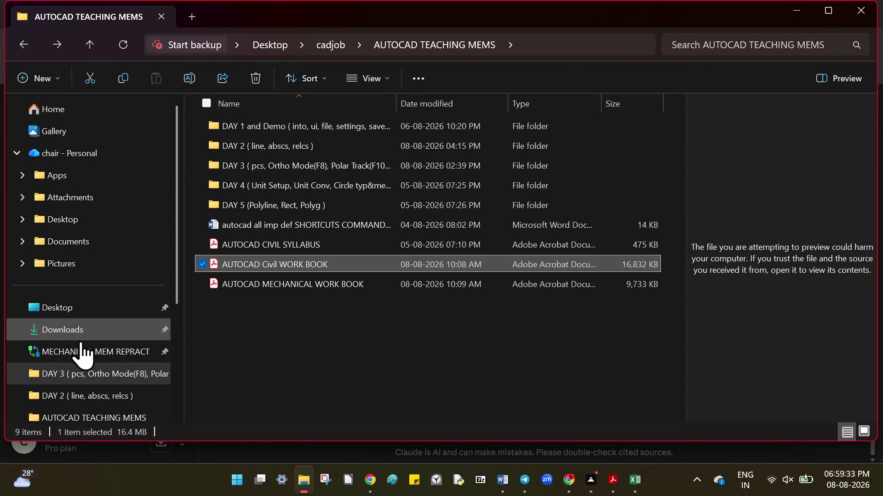
Open the internship2 folder on the Desktop and select the drafts image.
click(73, 308)
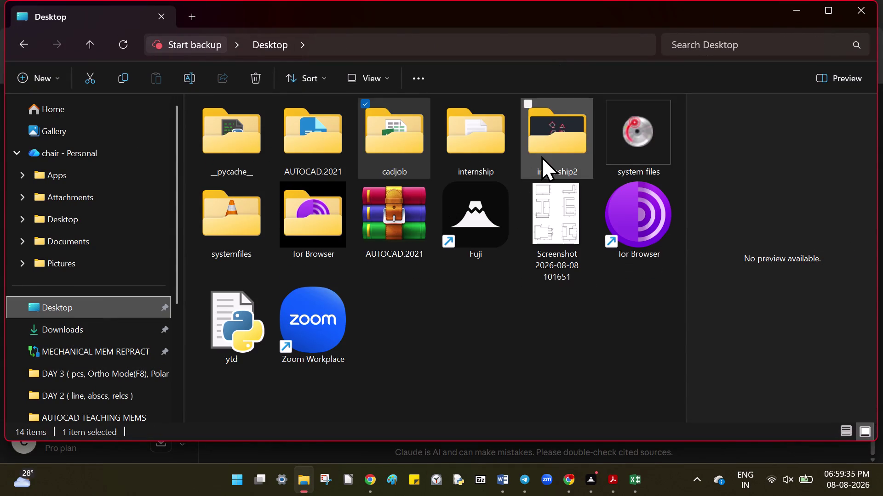
double_click(542, 156)
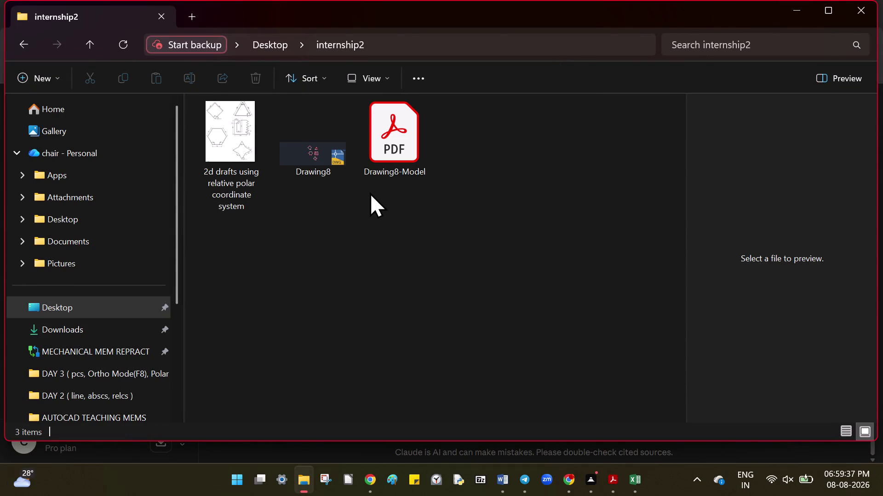
click(226, 173)
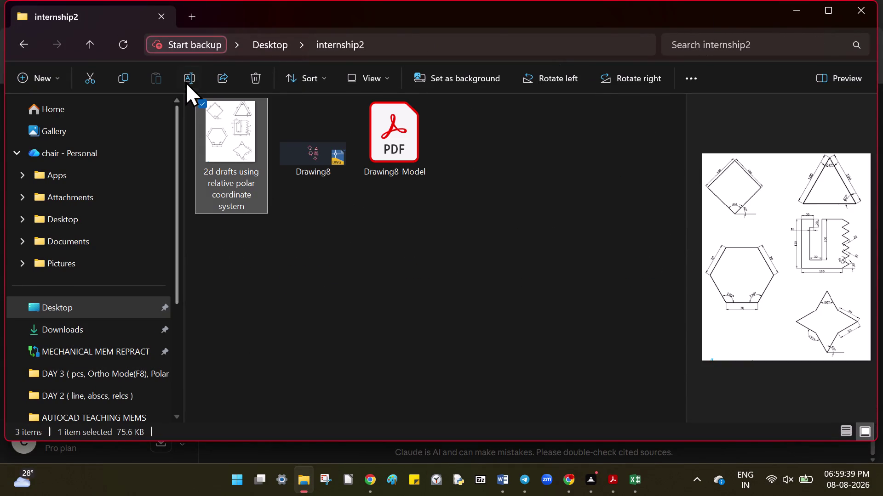
Copy the image's name and rename Drawing8 to '2d drafts using relative polar coordinate system'.
click(185, 81)
key(ctrl+c)
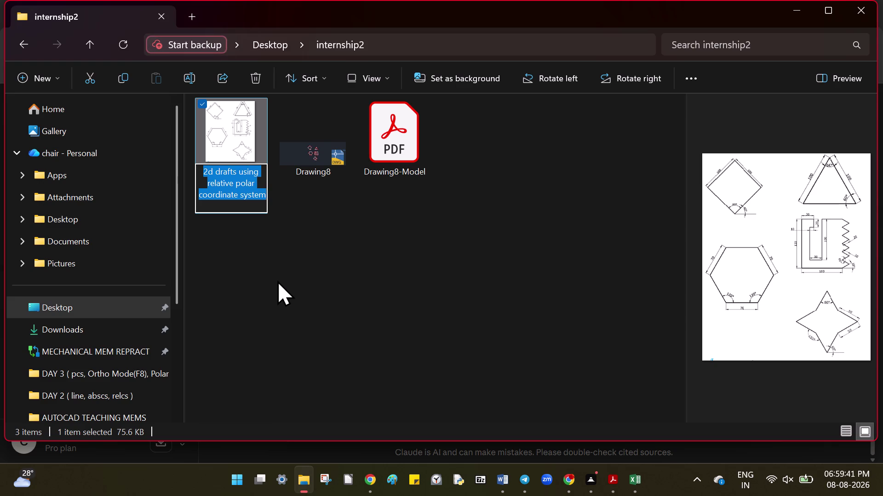
click(302, 259)
click(321, 170)
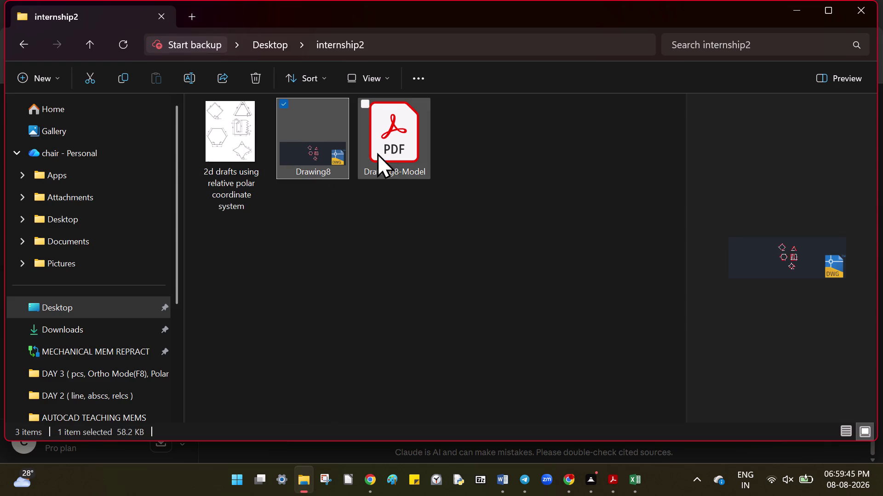
click(185, 77)
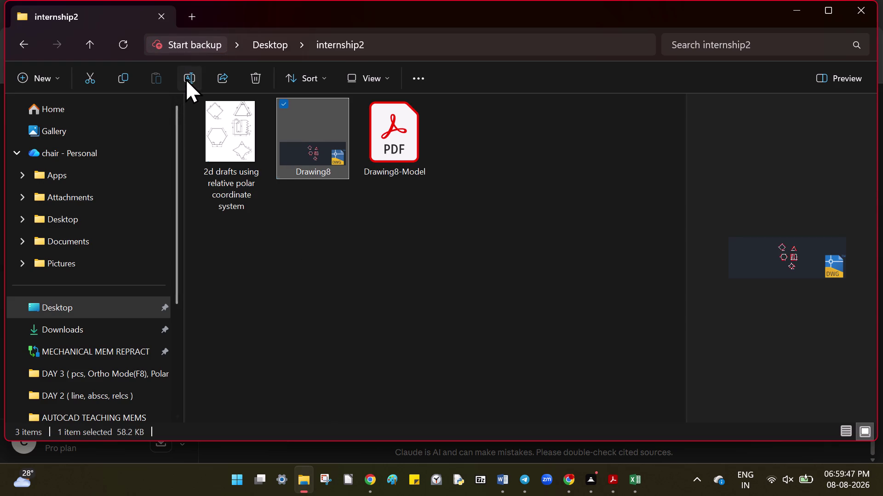
key(ctrl+v)
key(Return)
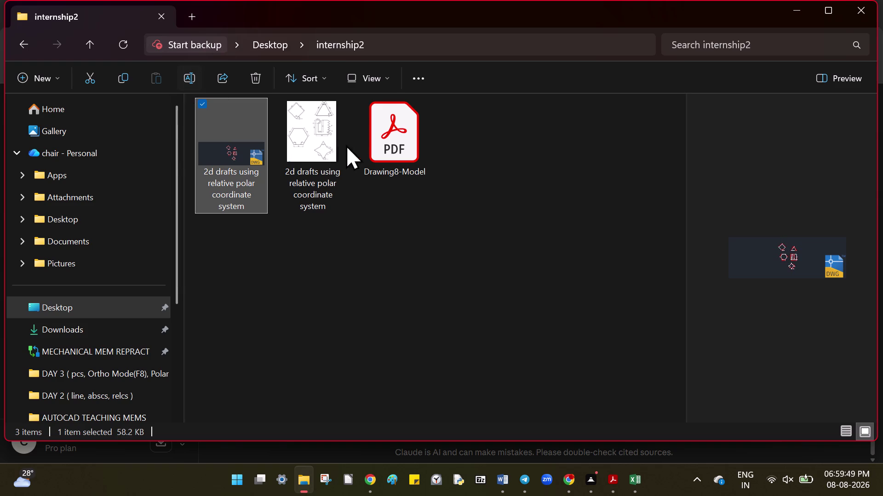
Rename the Drawing8-Model PDF to '2d drafts using relative polar coordinate system'.
click(365, 147)
click(185, 73)
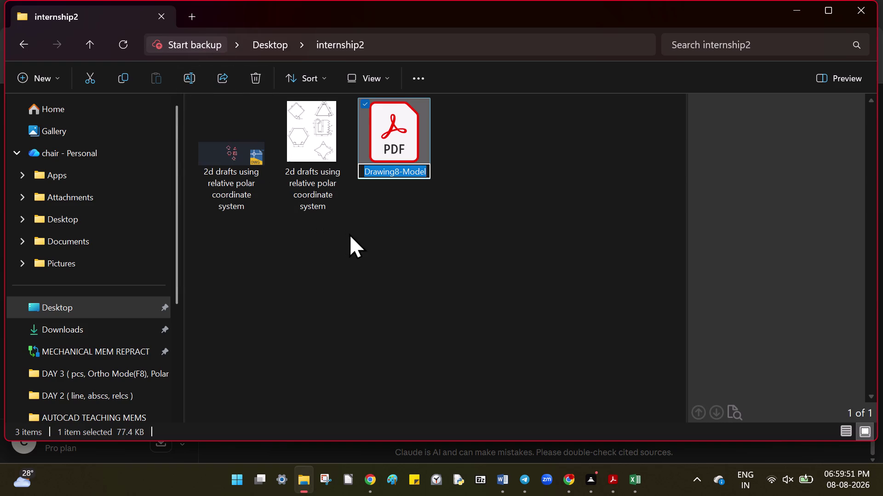
key(ctrl+v)
key(Return)
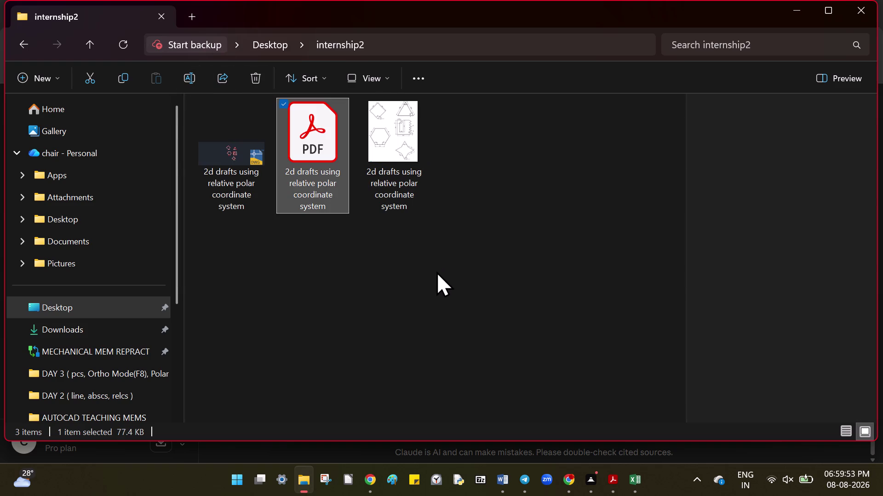
click(439, 288)
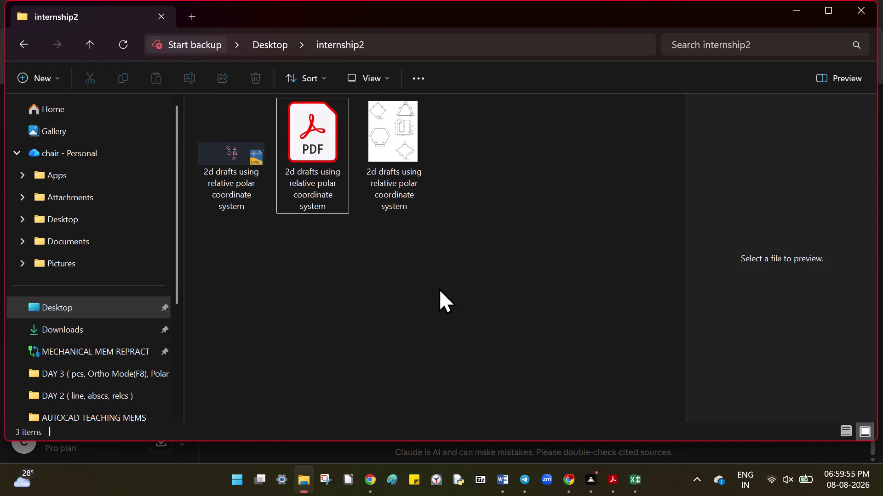